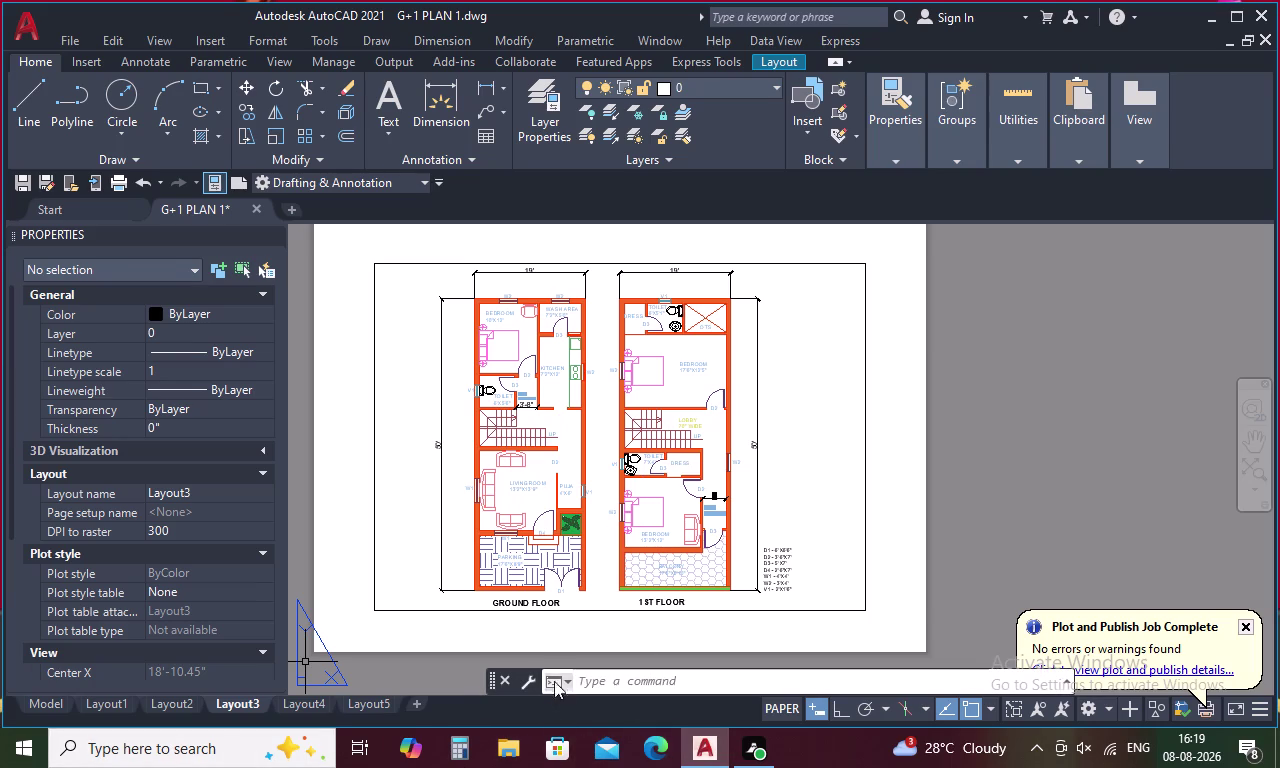
Save the G+1 PLAN 1 house plan drawing with Ctrl+S.
key(ctrl+s)
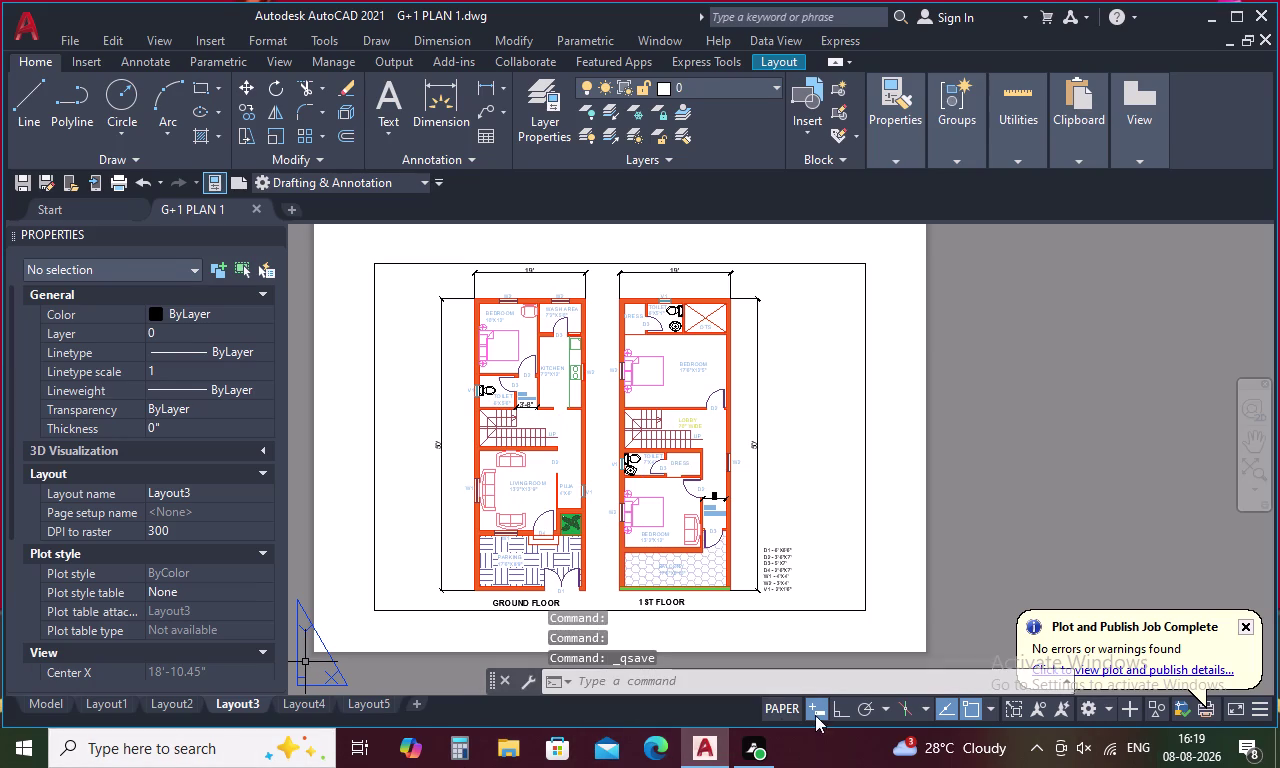